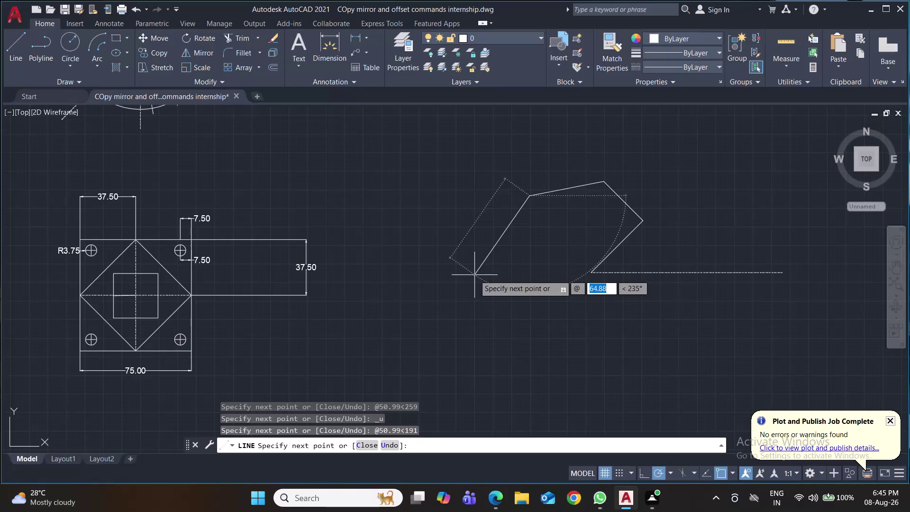
Draw the next outline segment 64.03 units long at a 231° angle.
text(64.)
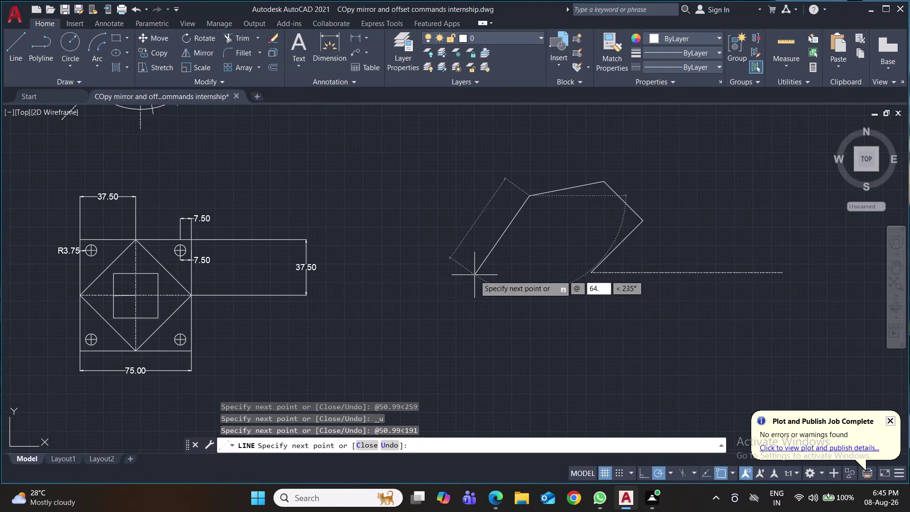
text(03)
key(Tab)
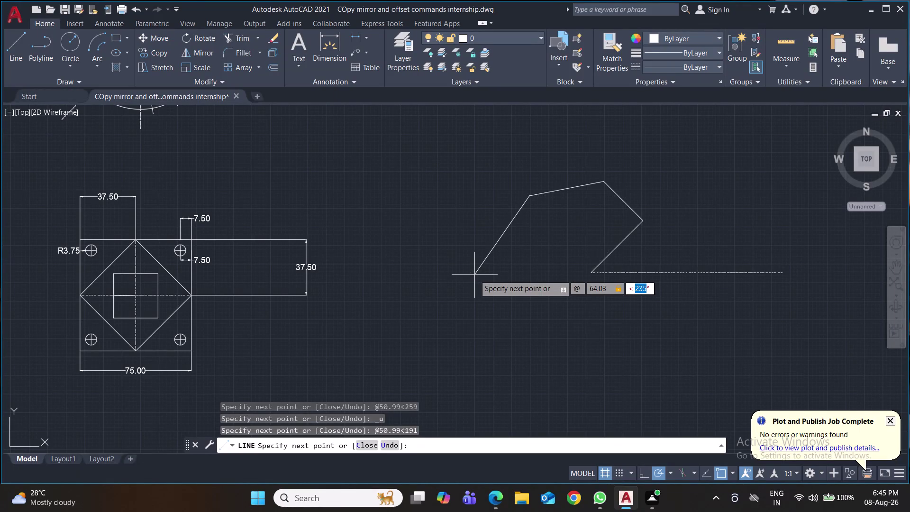
text(231)
key(Return)
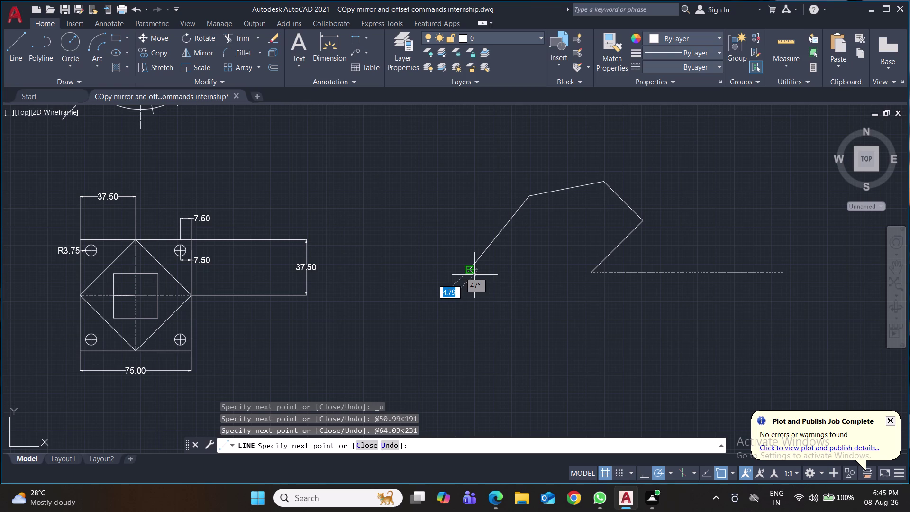